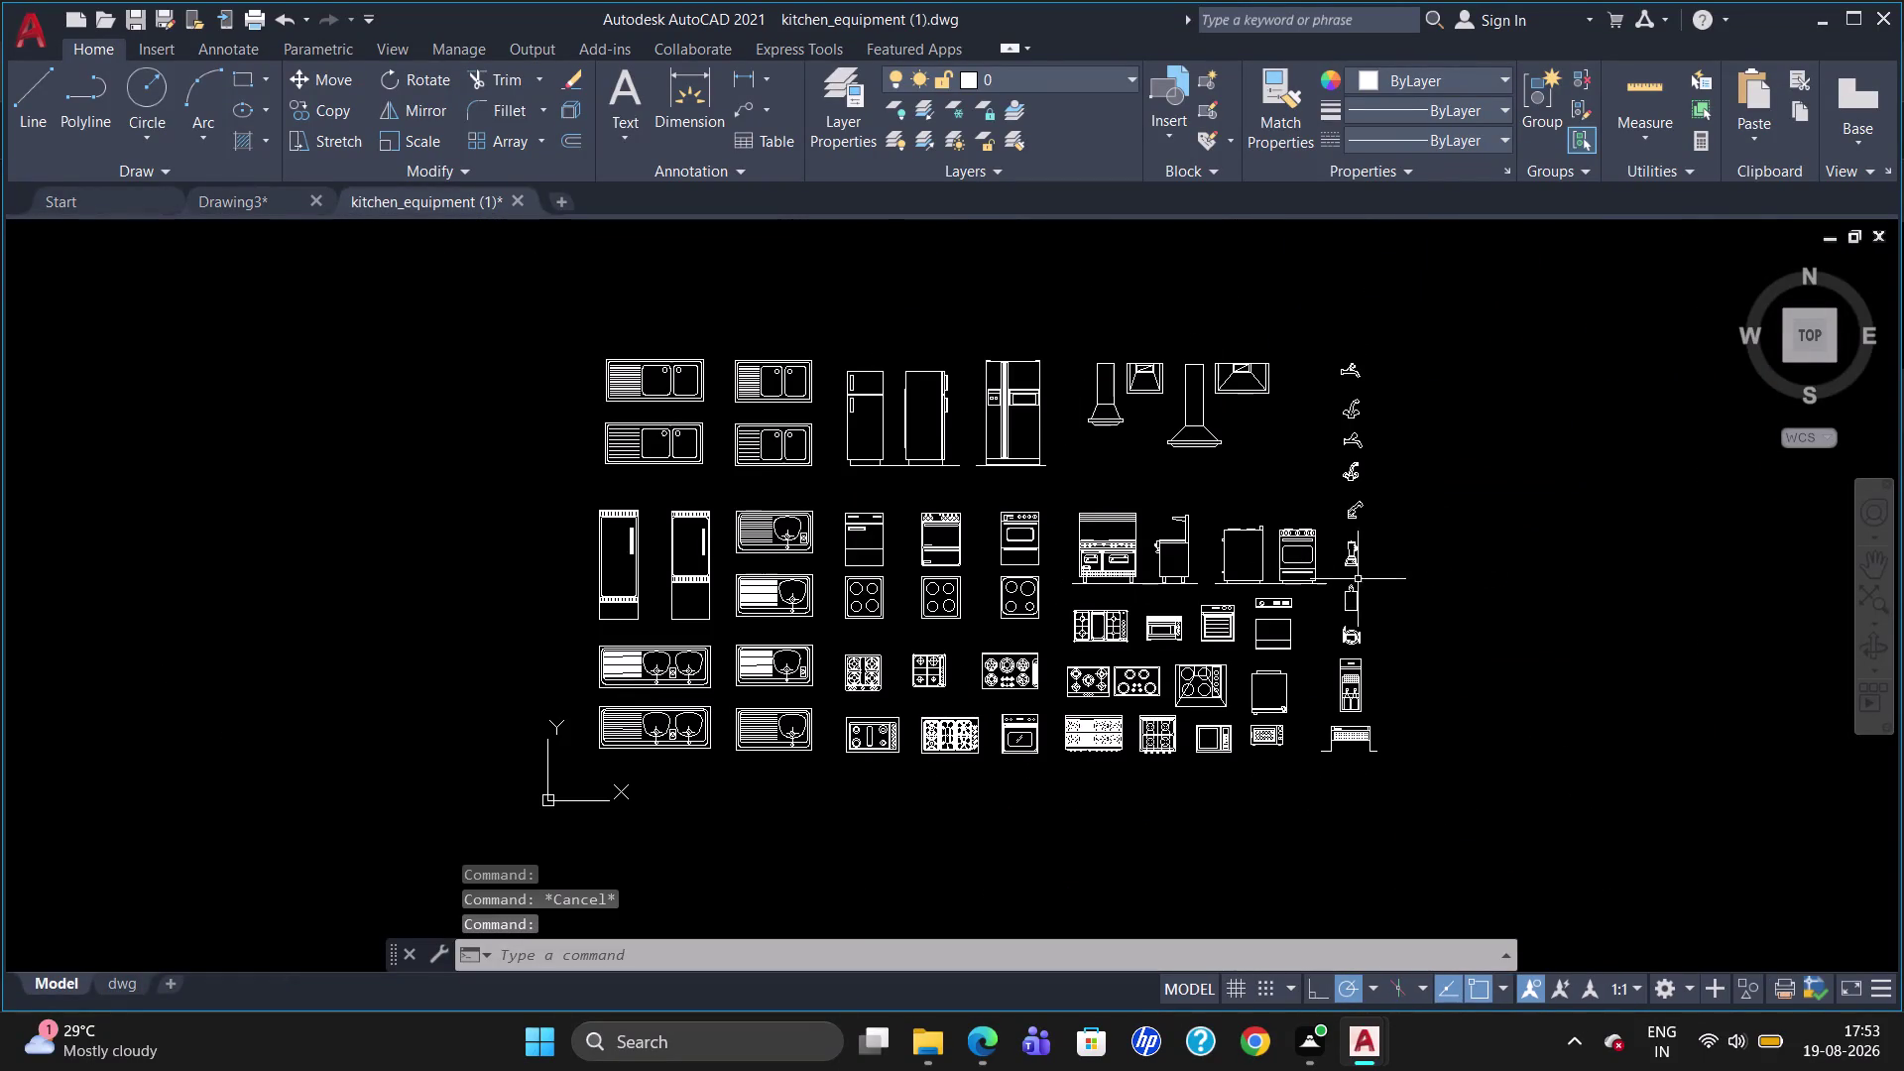
Window-select the blender block in the kitchen equipment drawing and copy it with Ctrl+C.
scroll(up, 3)
click(1304, 507)
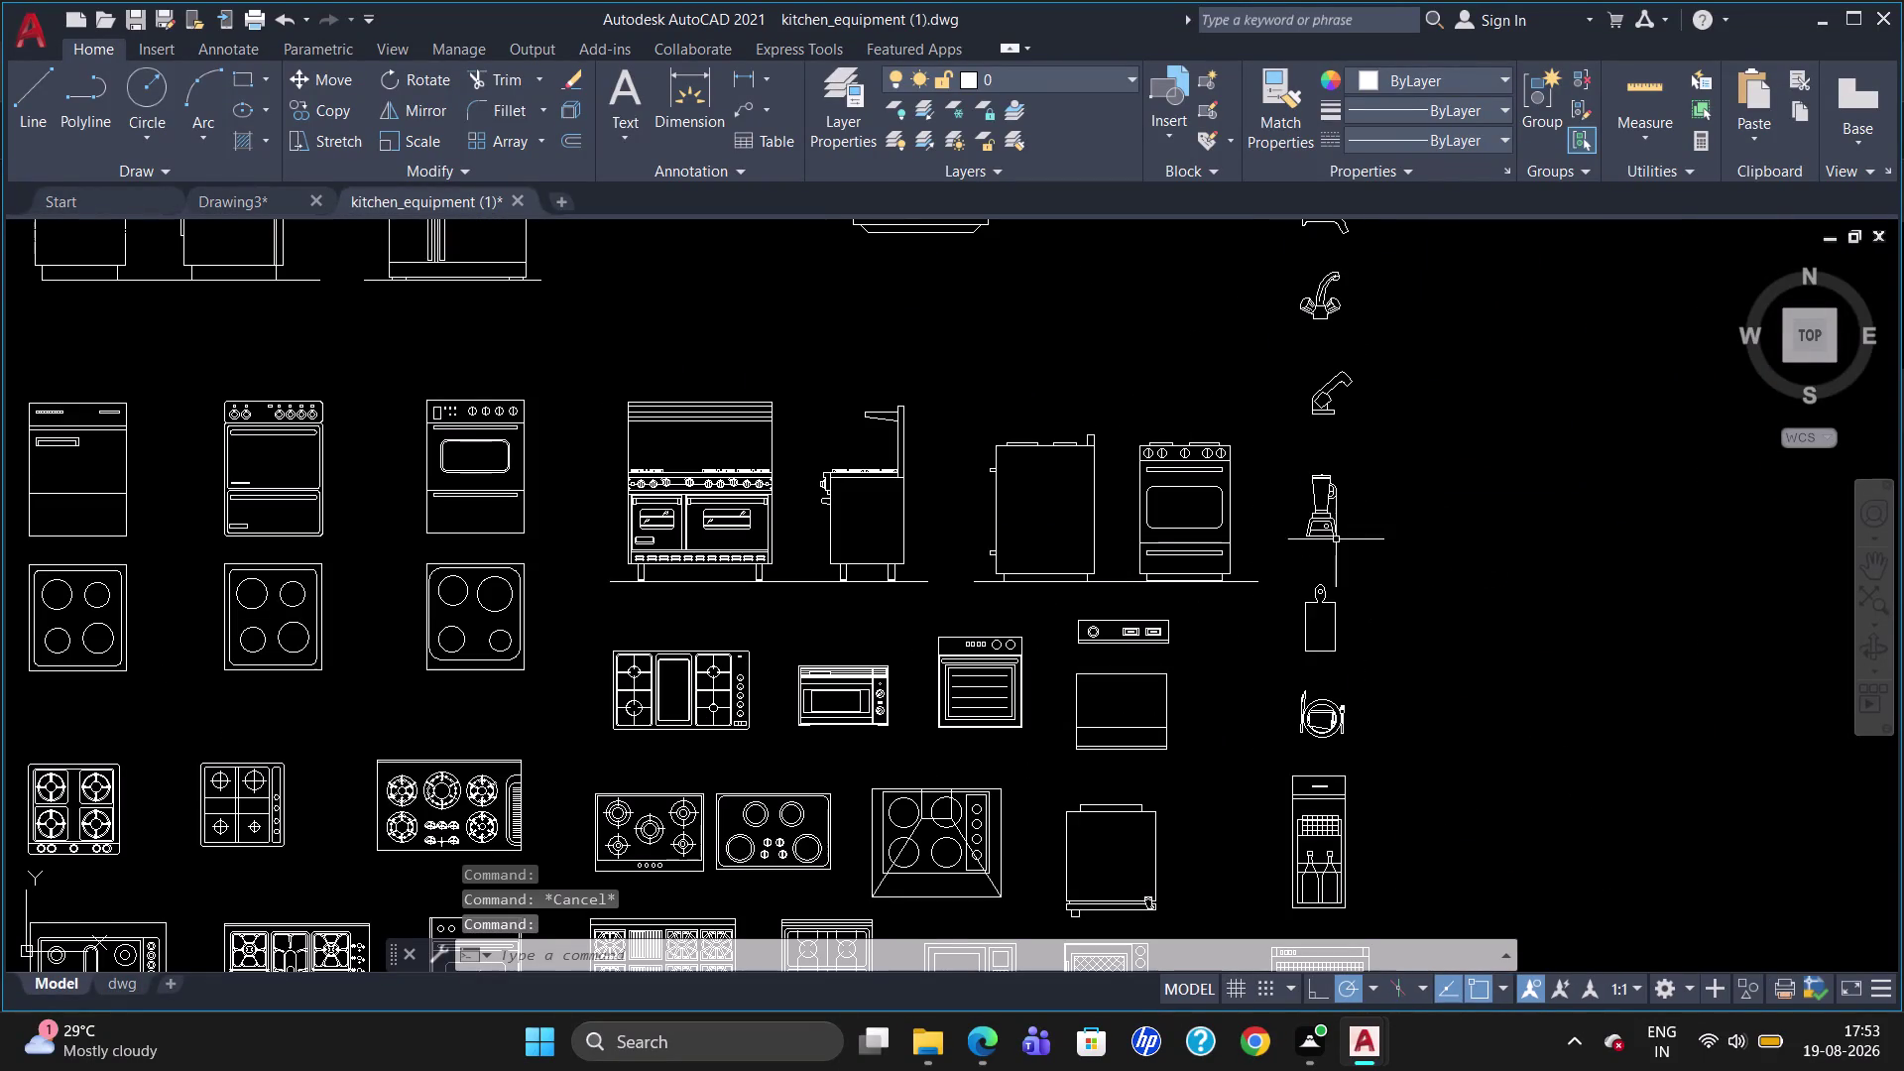
click(1327, 527)
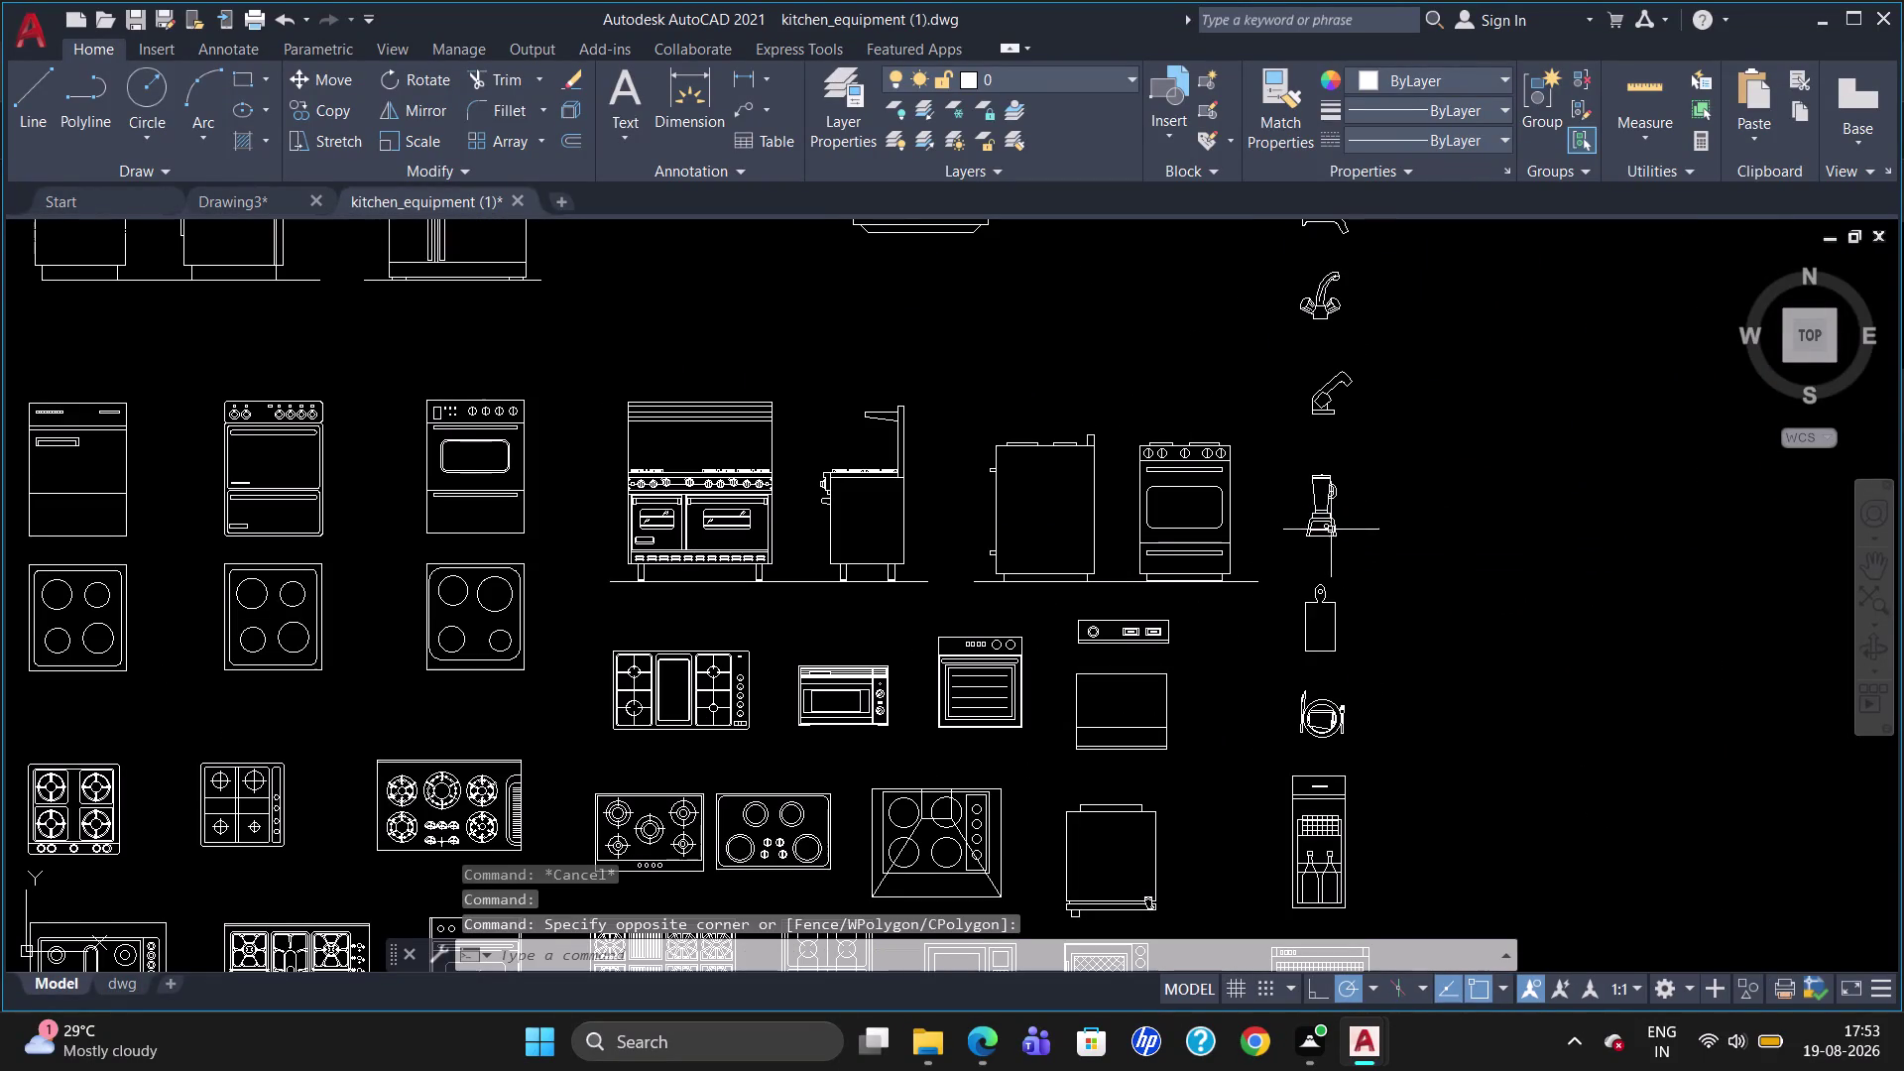
click(1319, 522)
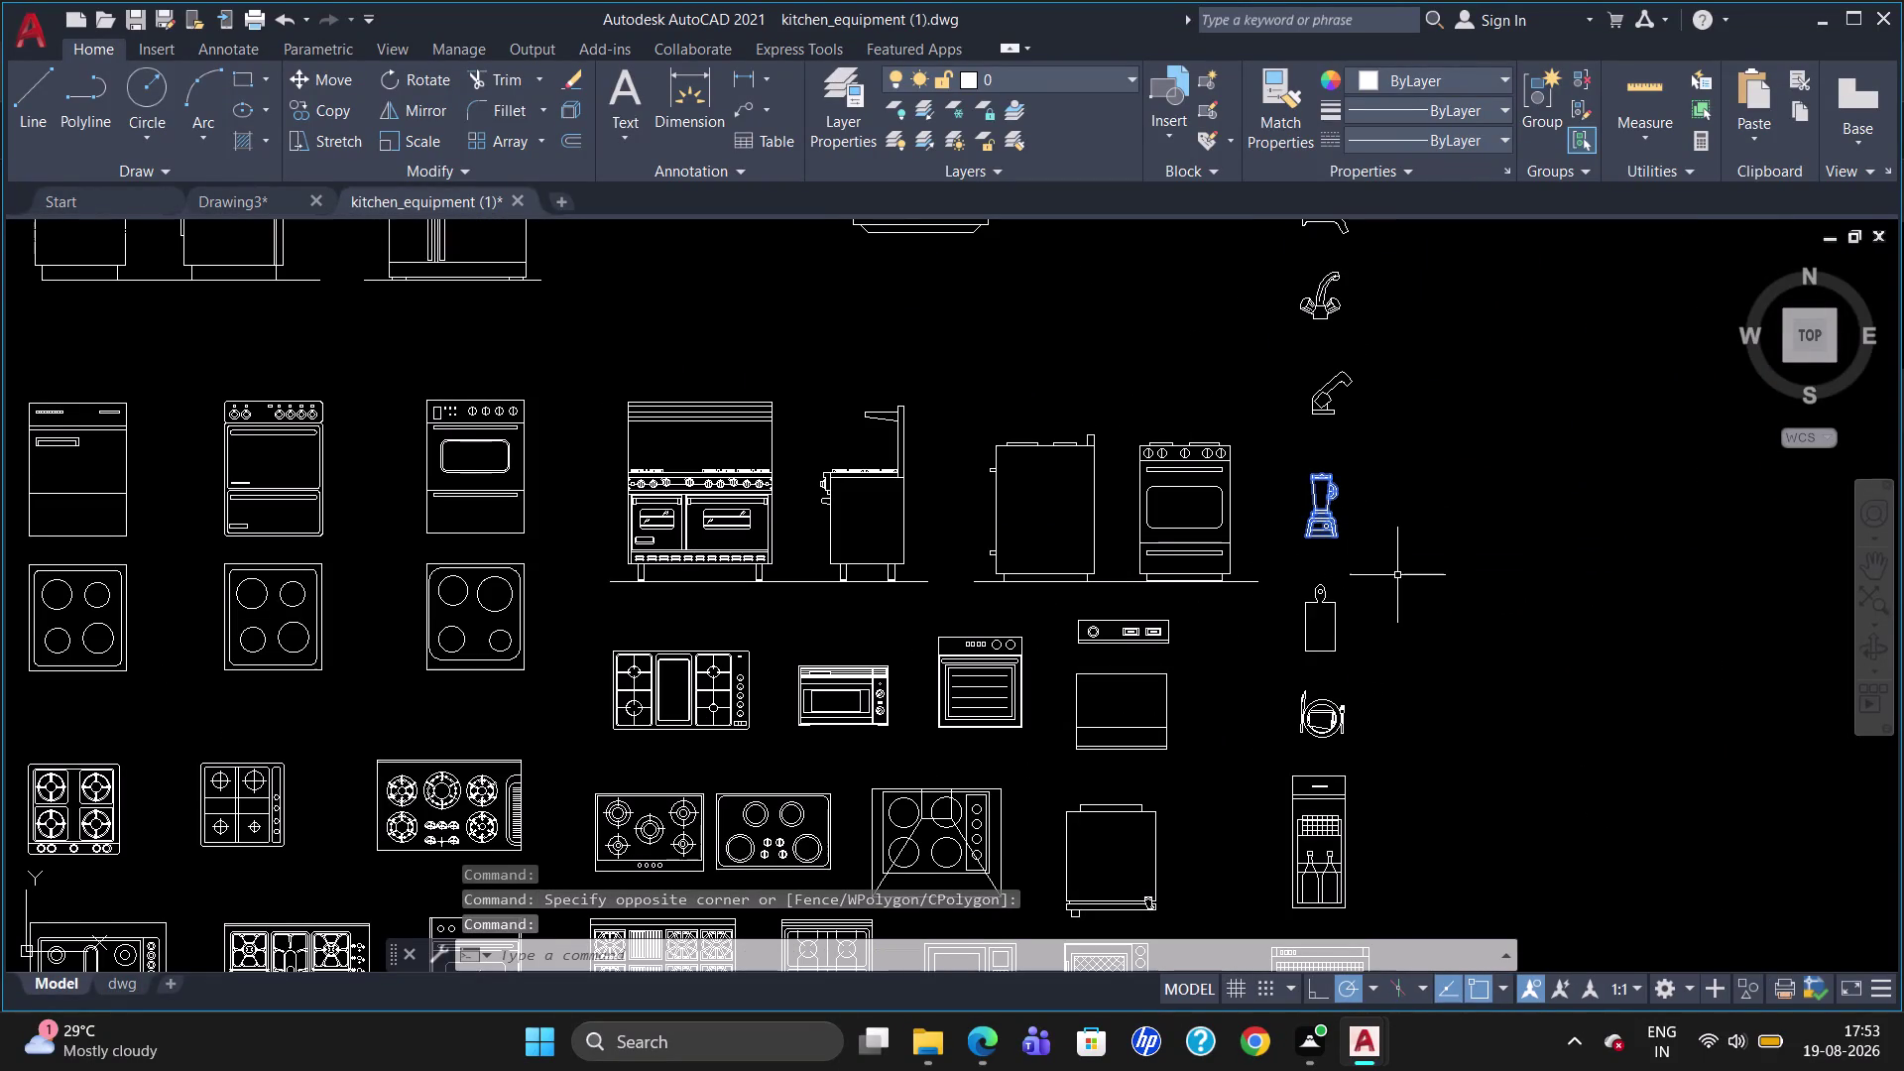
key(ctrl+c)
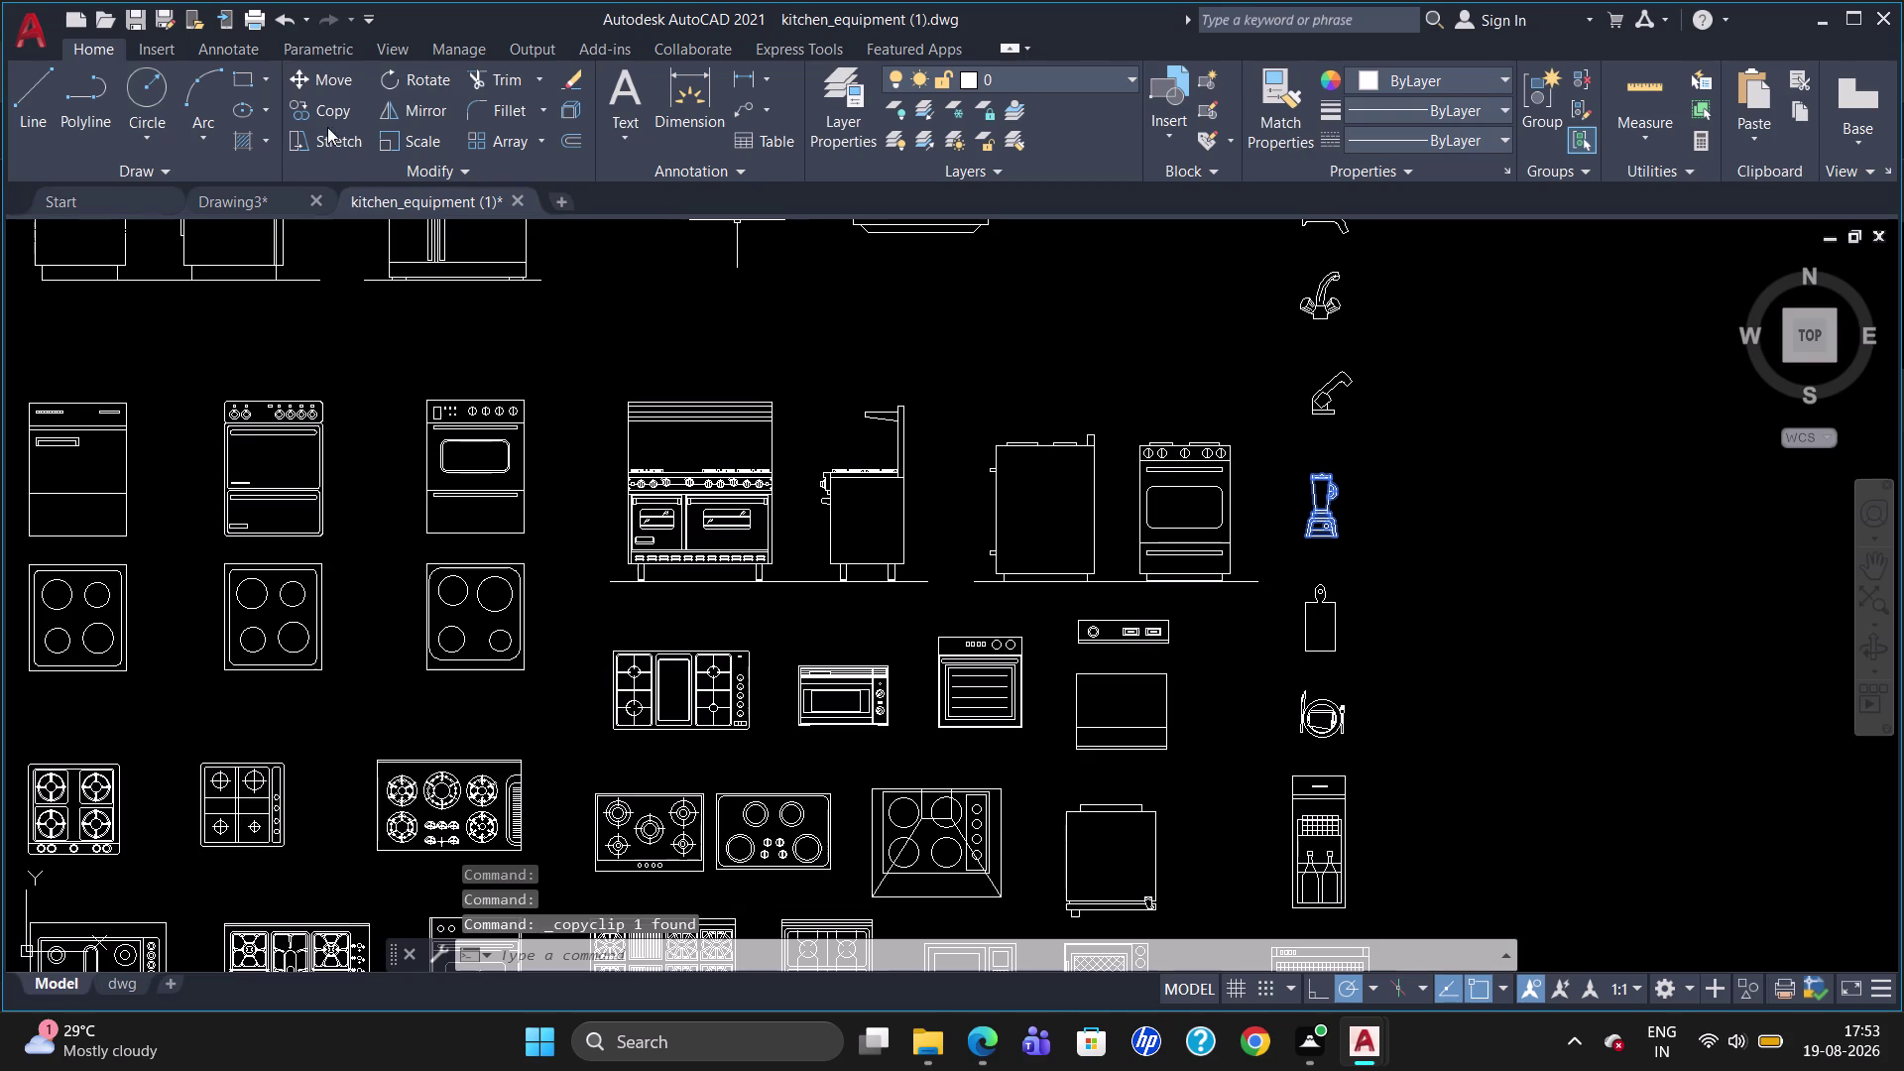
click(254, 188)
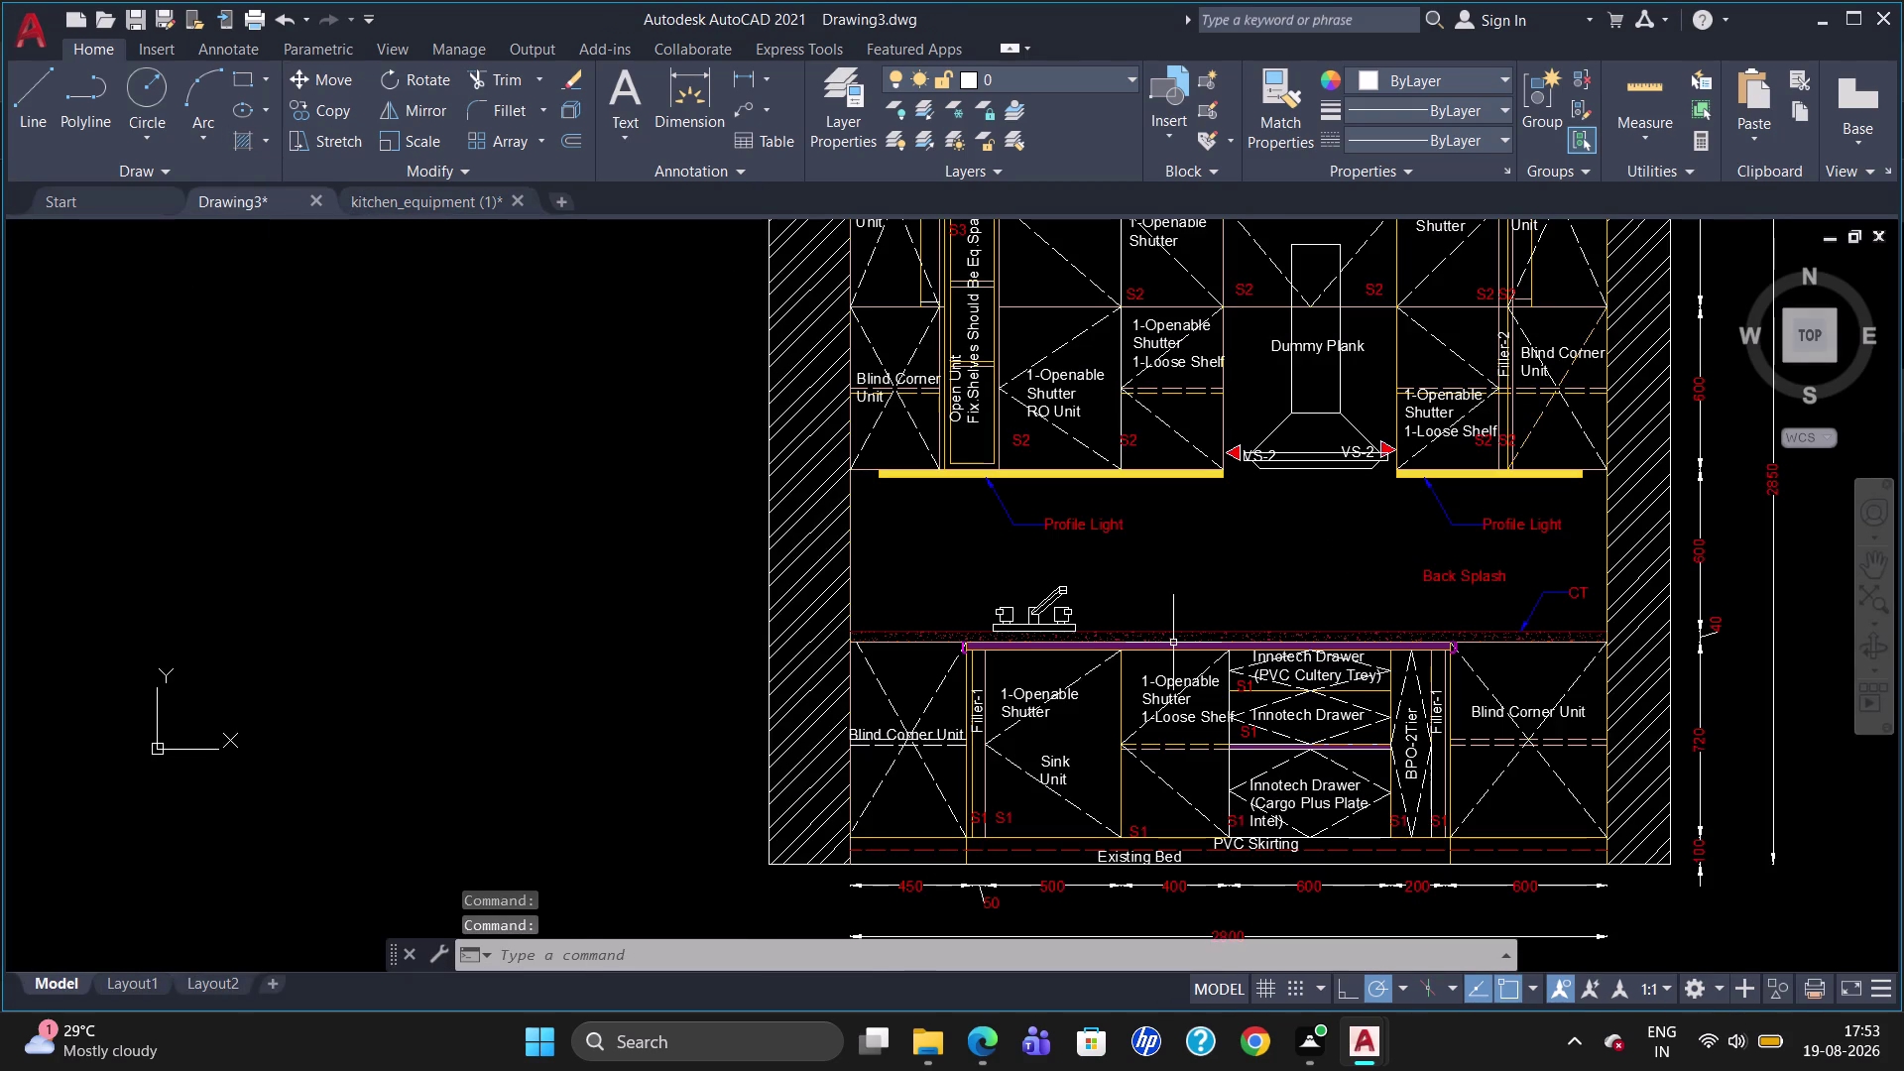
Paste the copied blender into the kitchen elevation above the countertop.
key(ctrl+v)
click(1267, 591)
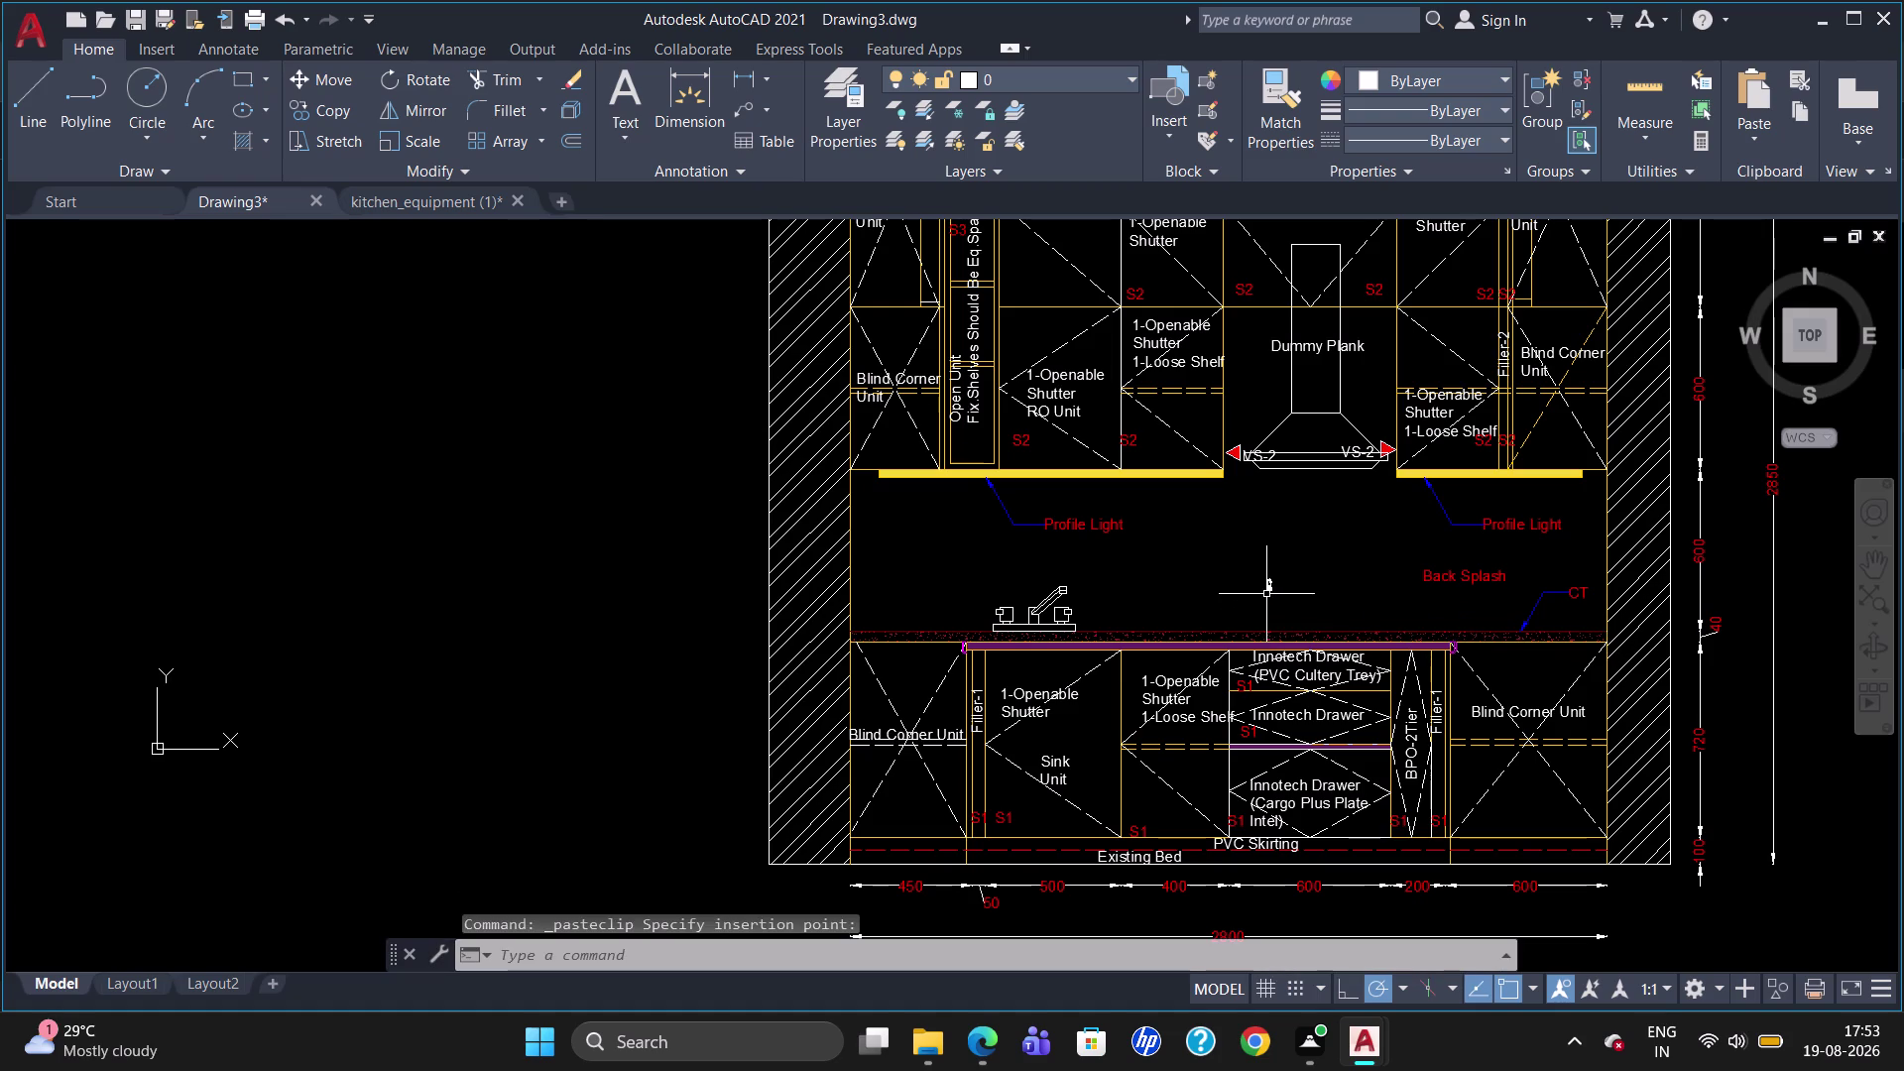
key(Escape)
scroll(up, 3)
scroll(down, 3)
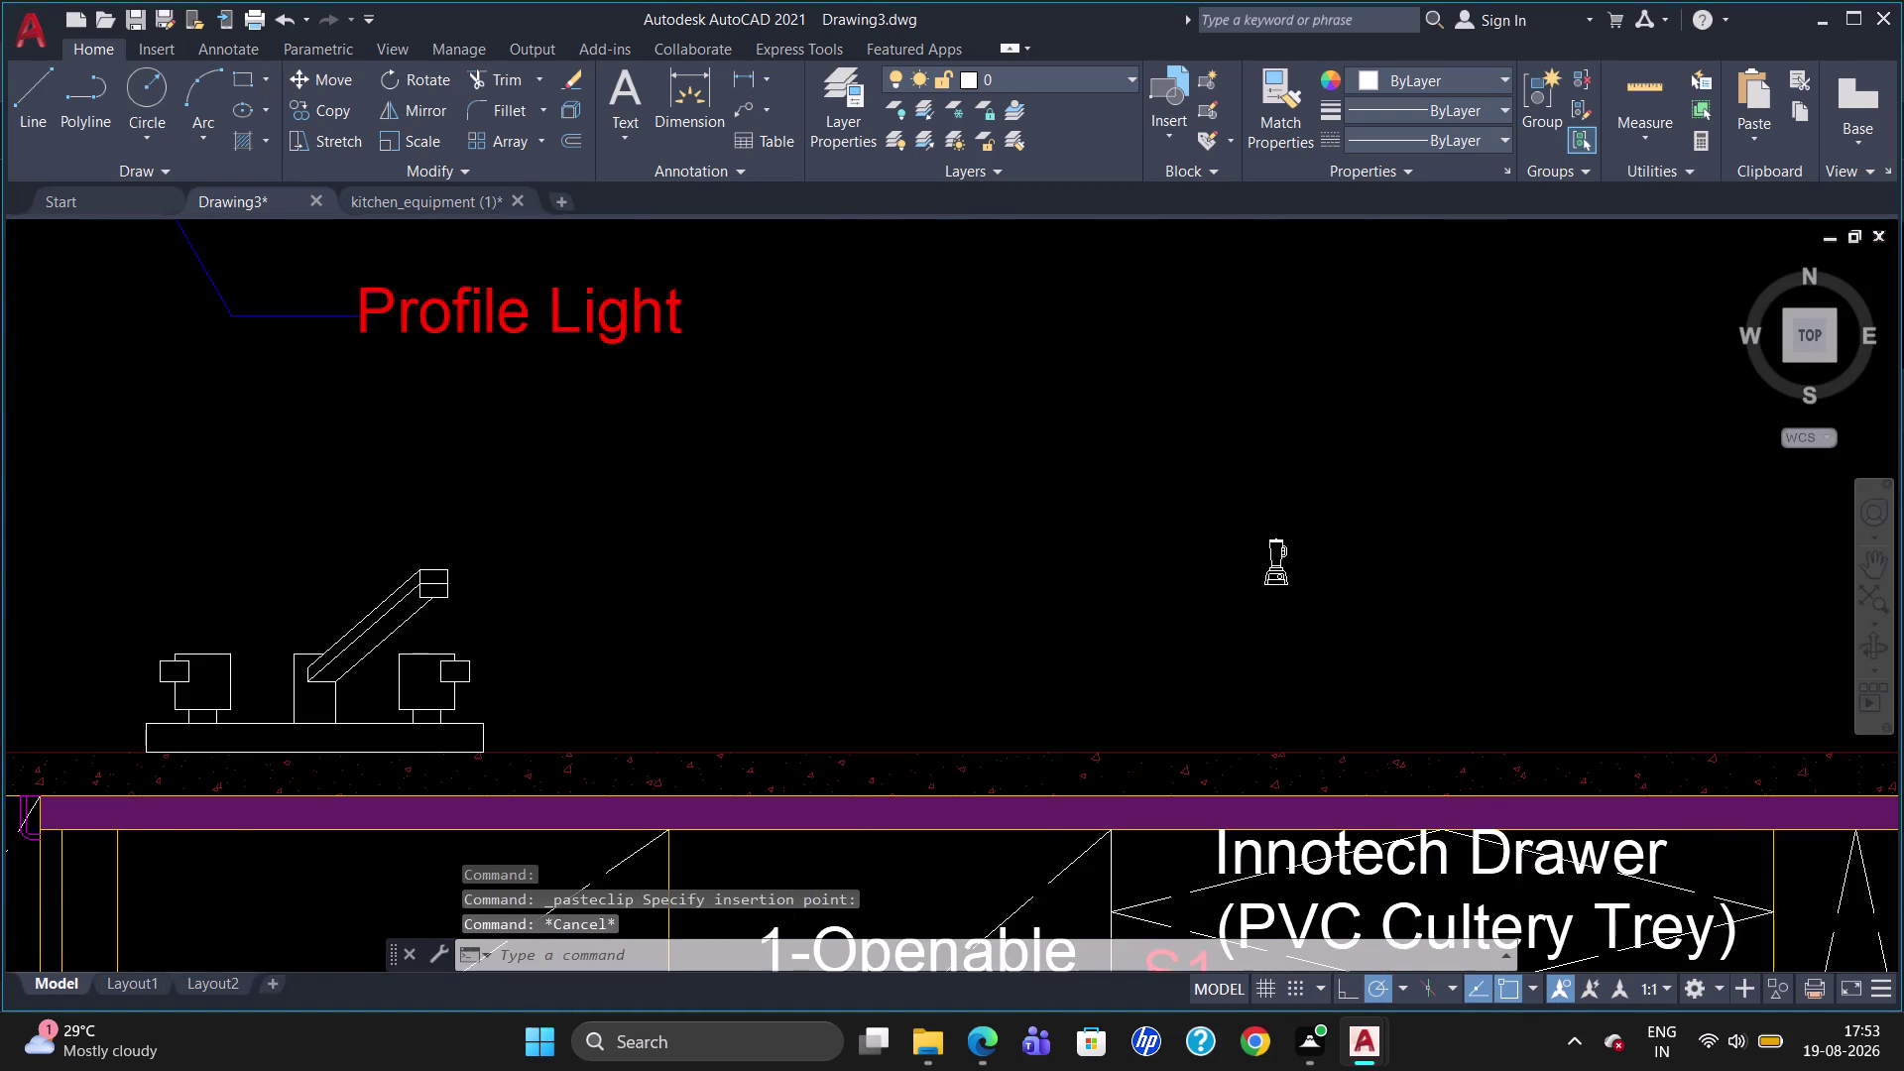
Enlarge the tiny pasted blender to a realistic size with SCALE, using its base point.
key(s)
key(c)
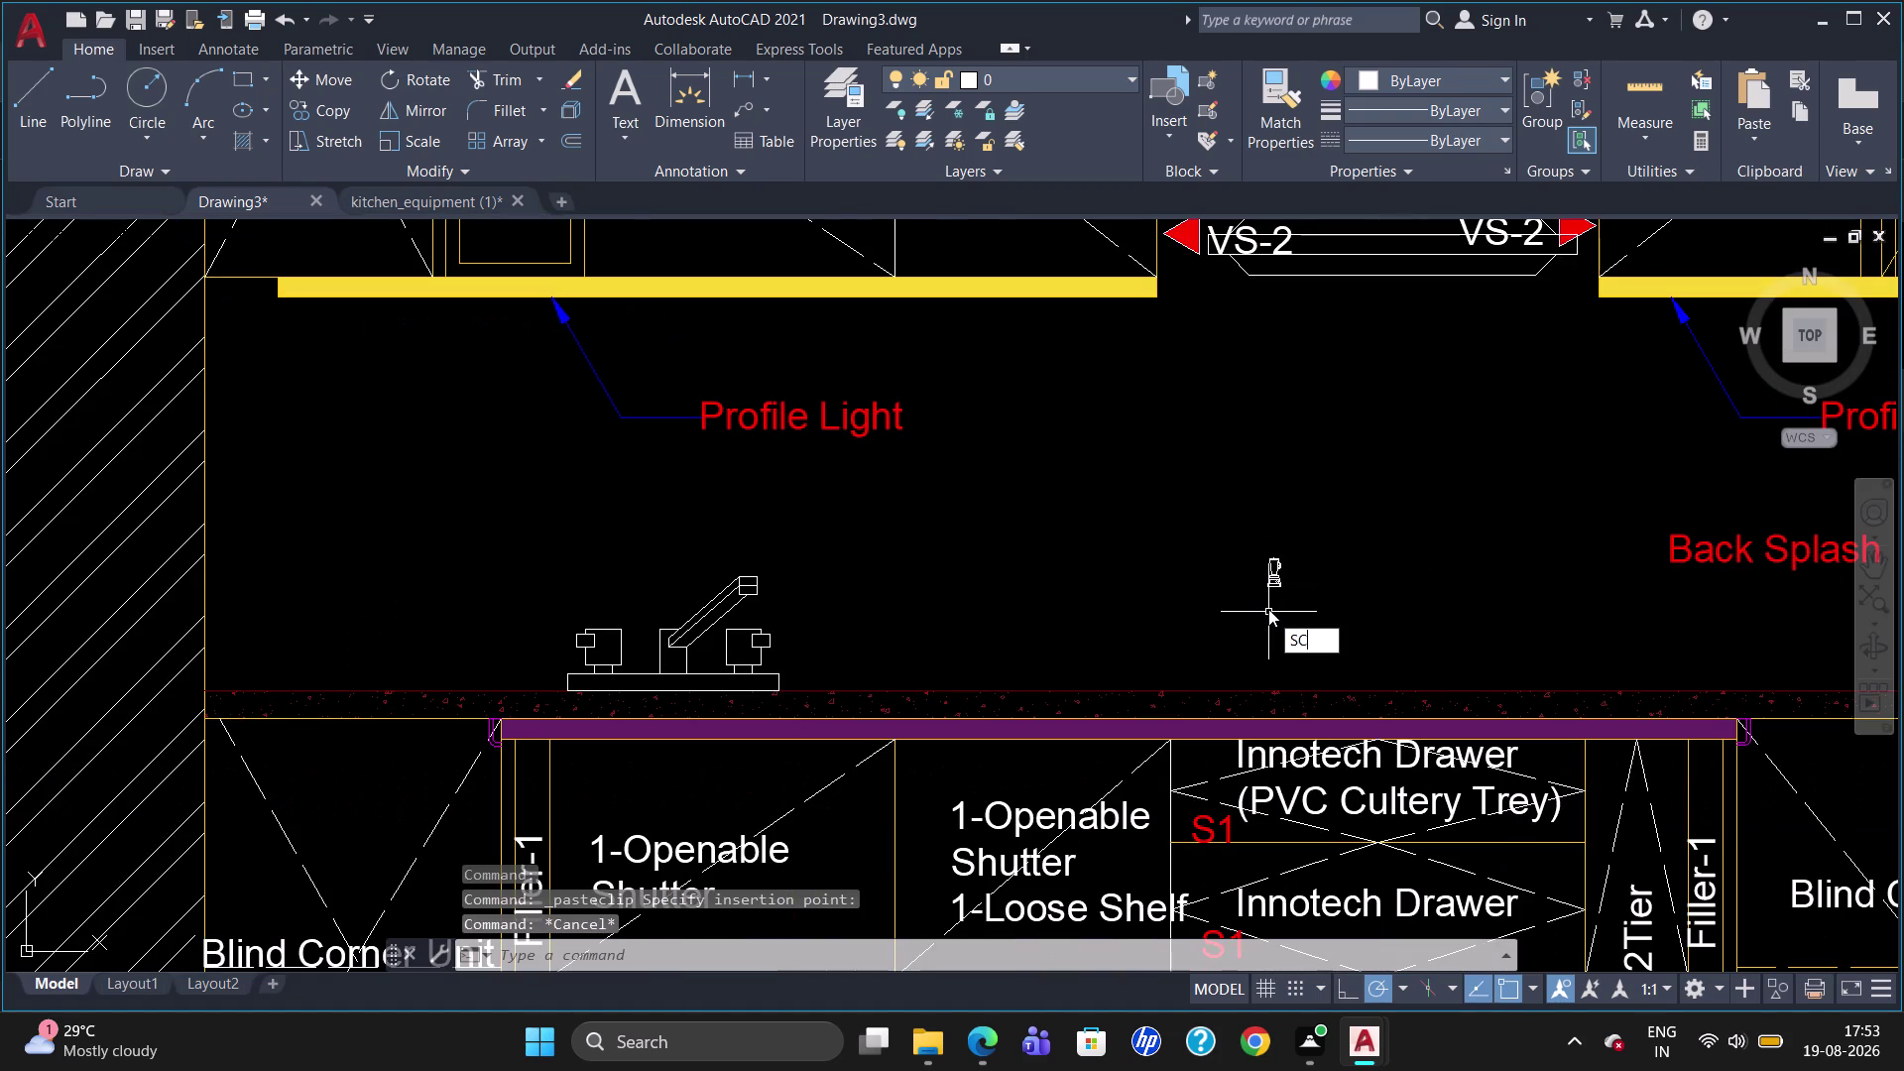
key(Return)
click(1264, 573)
click(1276, 587)
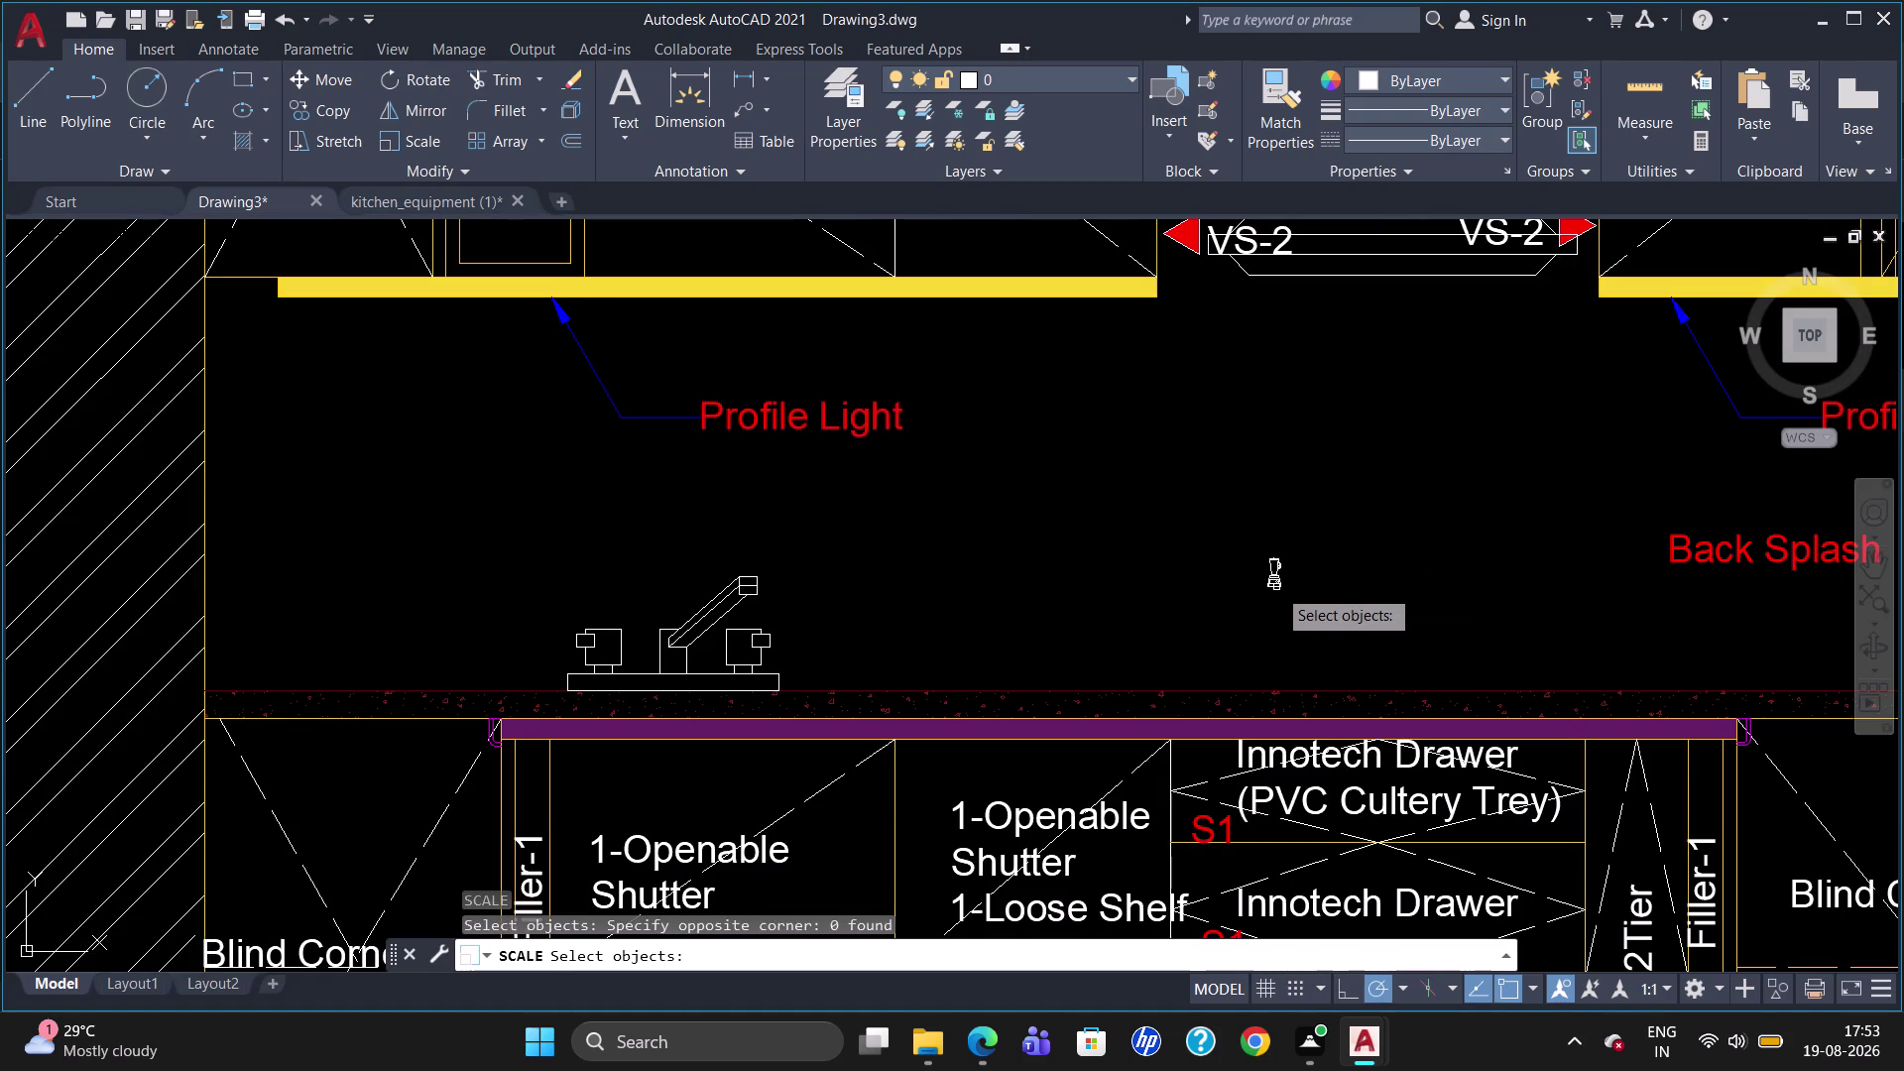
click(1276, 581)
key(Return)
click(1279, 592)
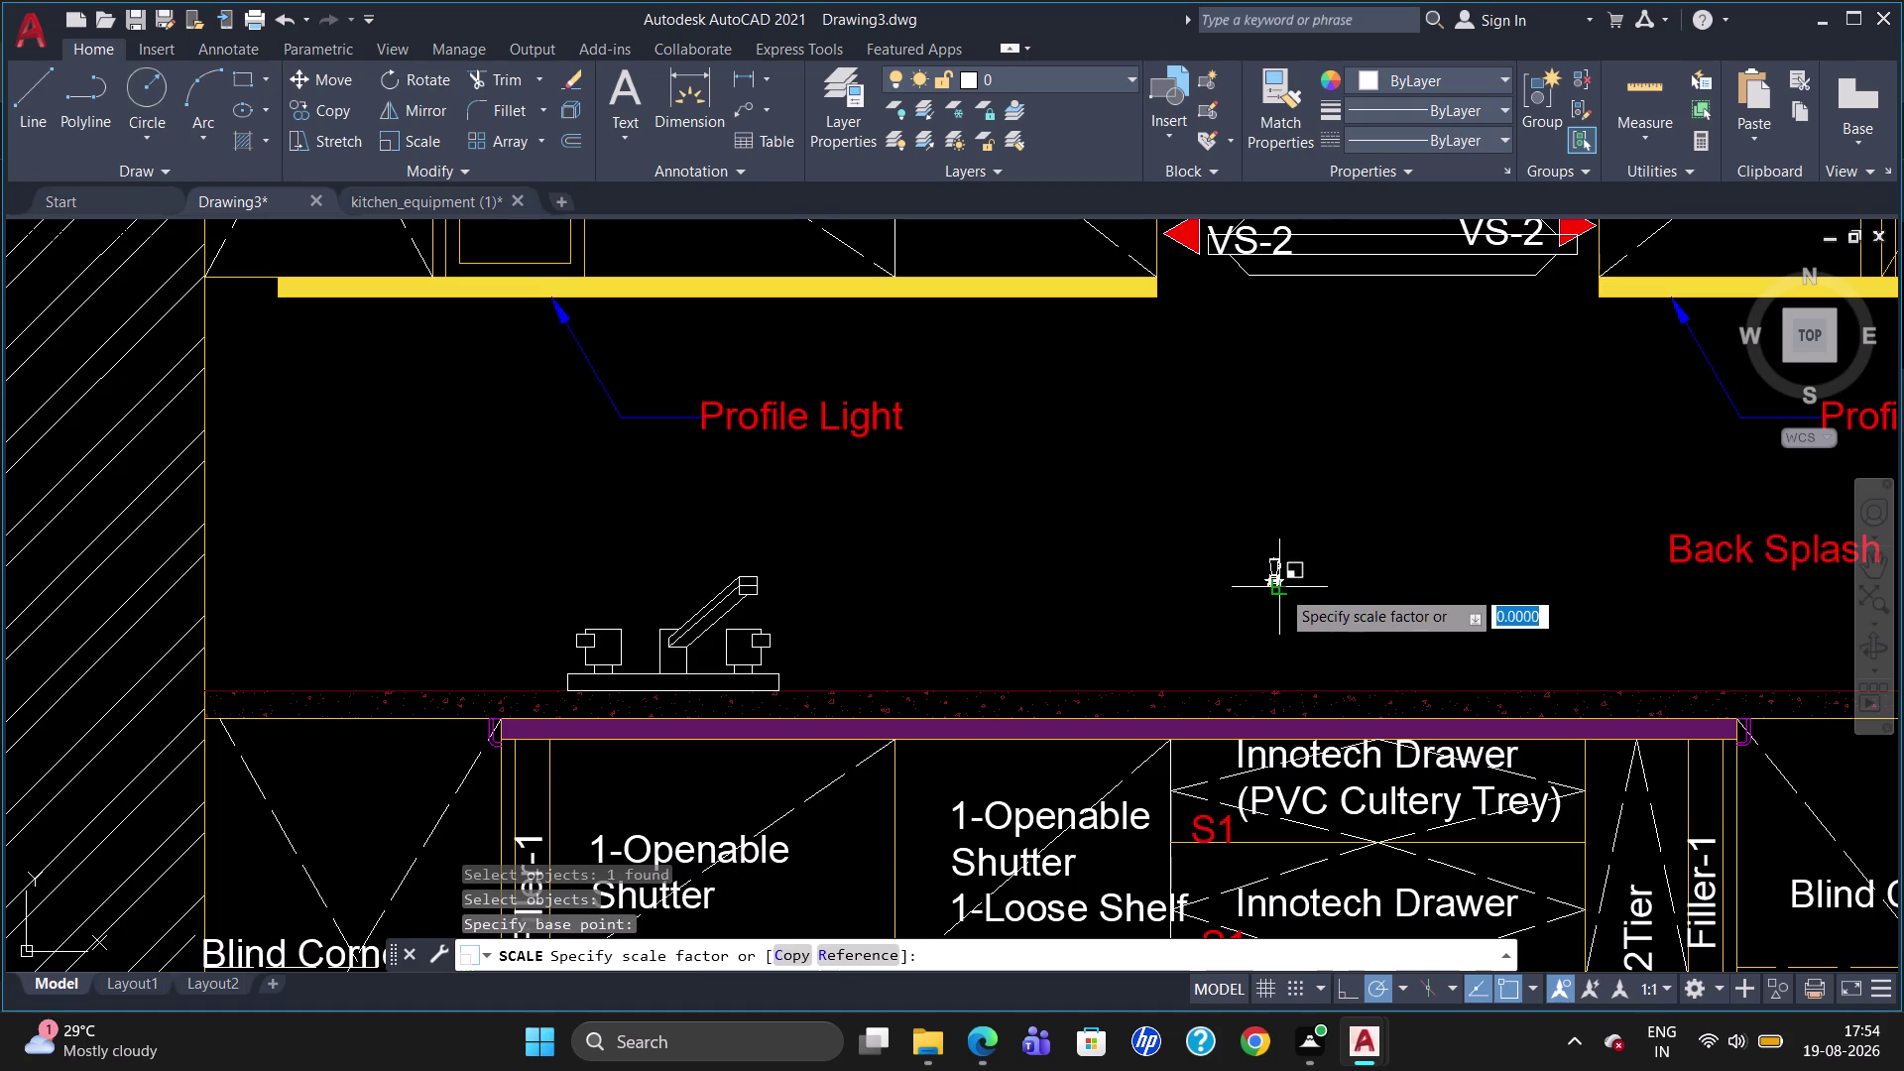
click(1288, 501)
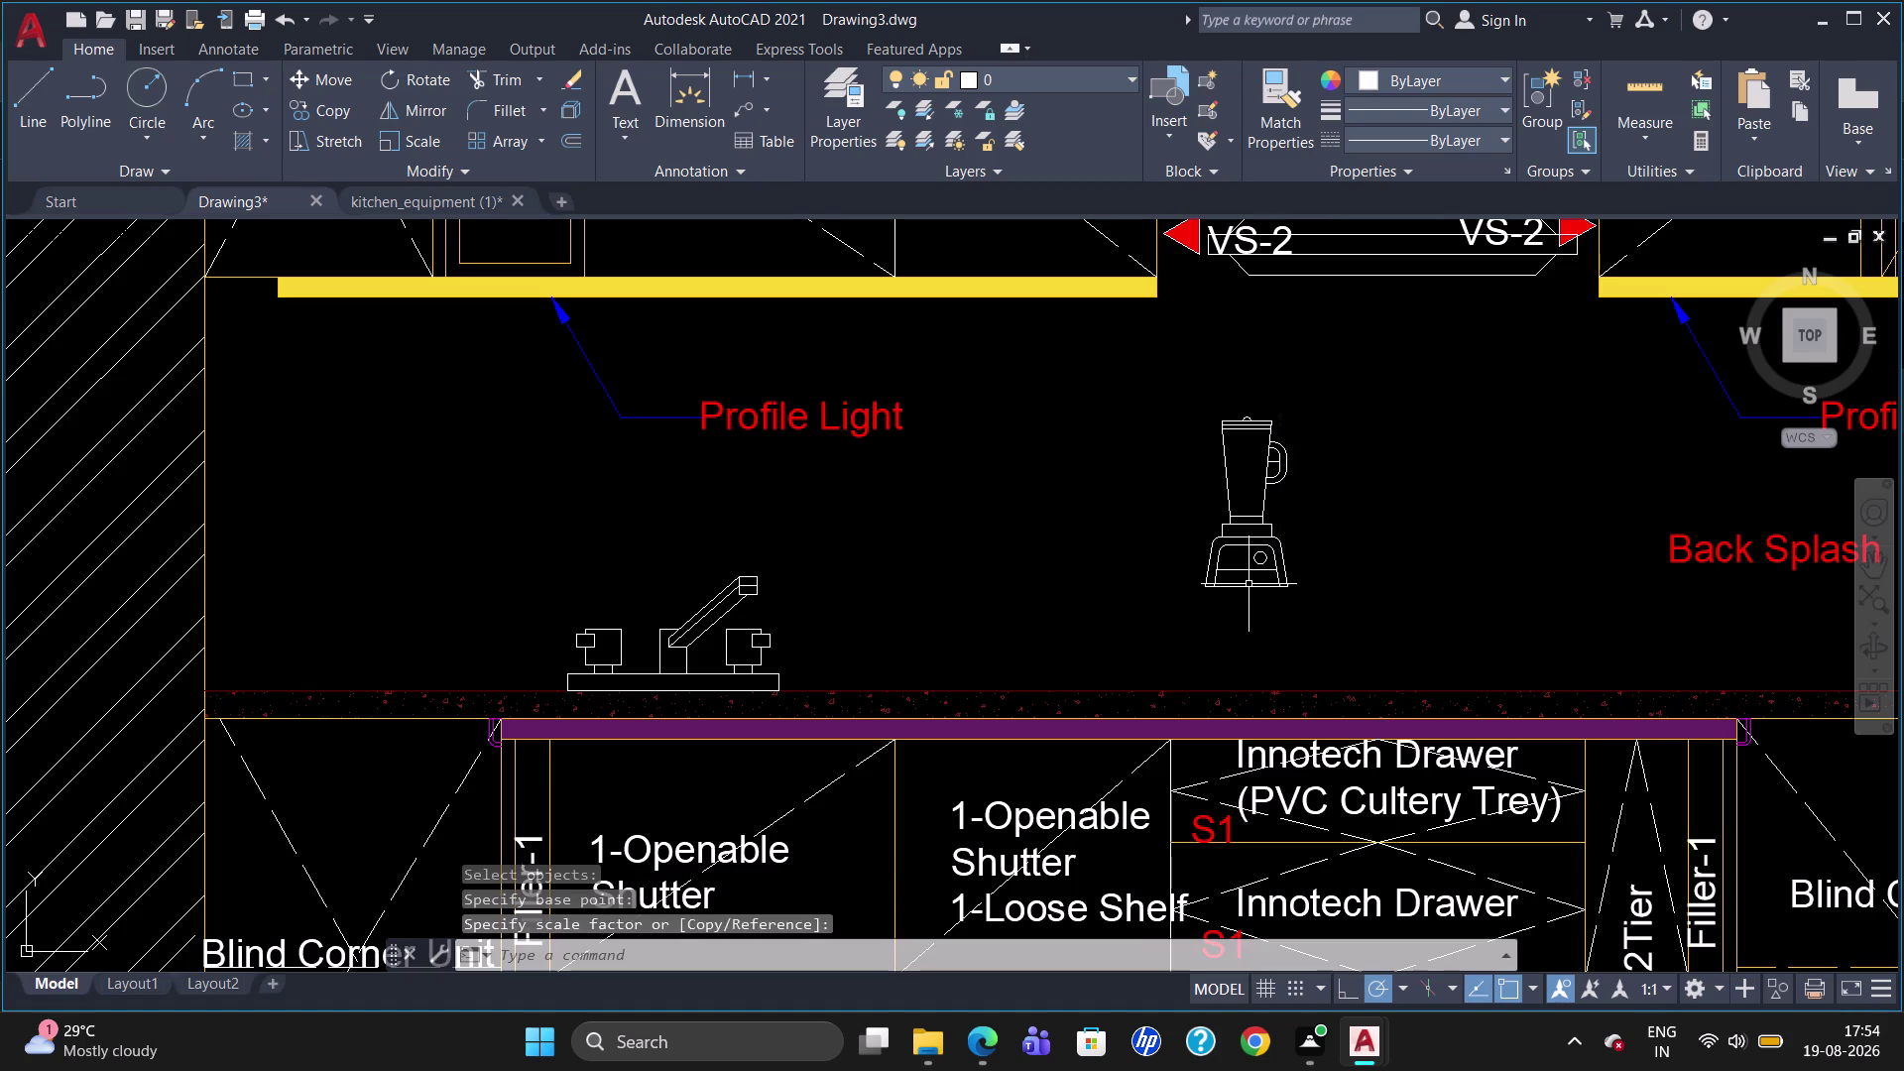
click(1248, 583)
Move the enlarged blender by its base onto the countertop right of the tap.
key(m)
key(Return)
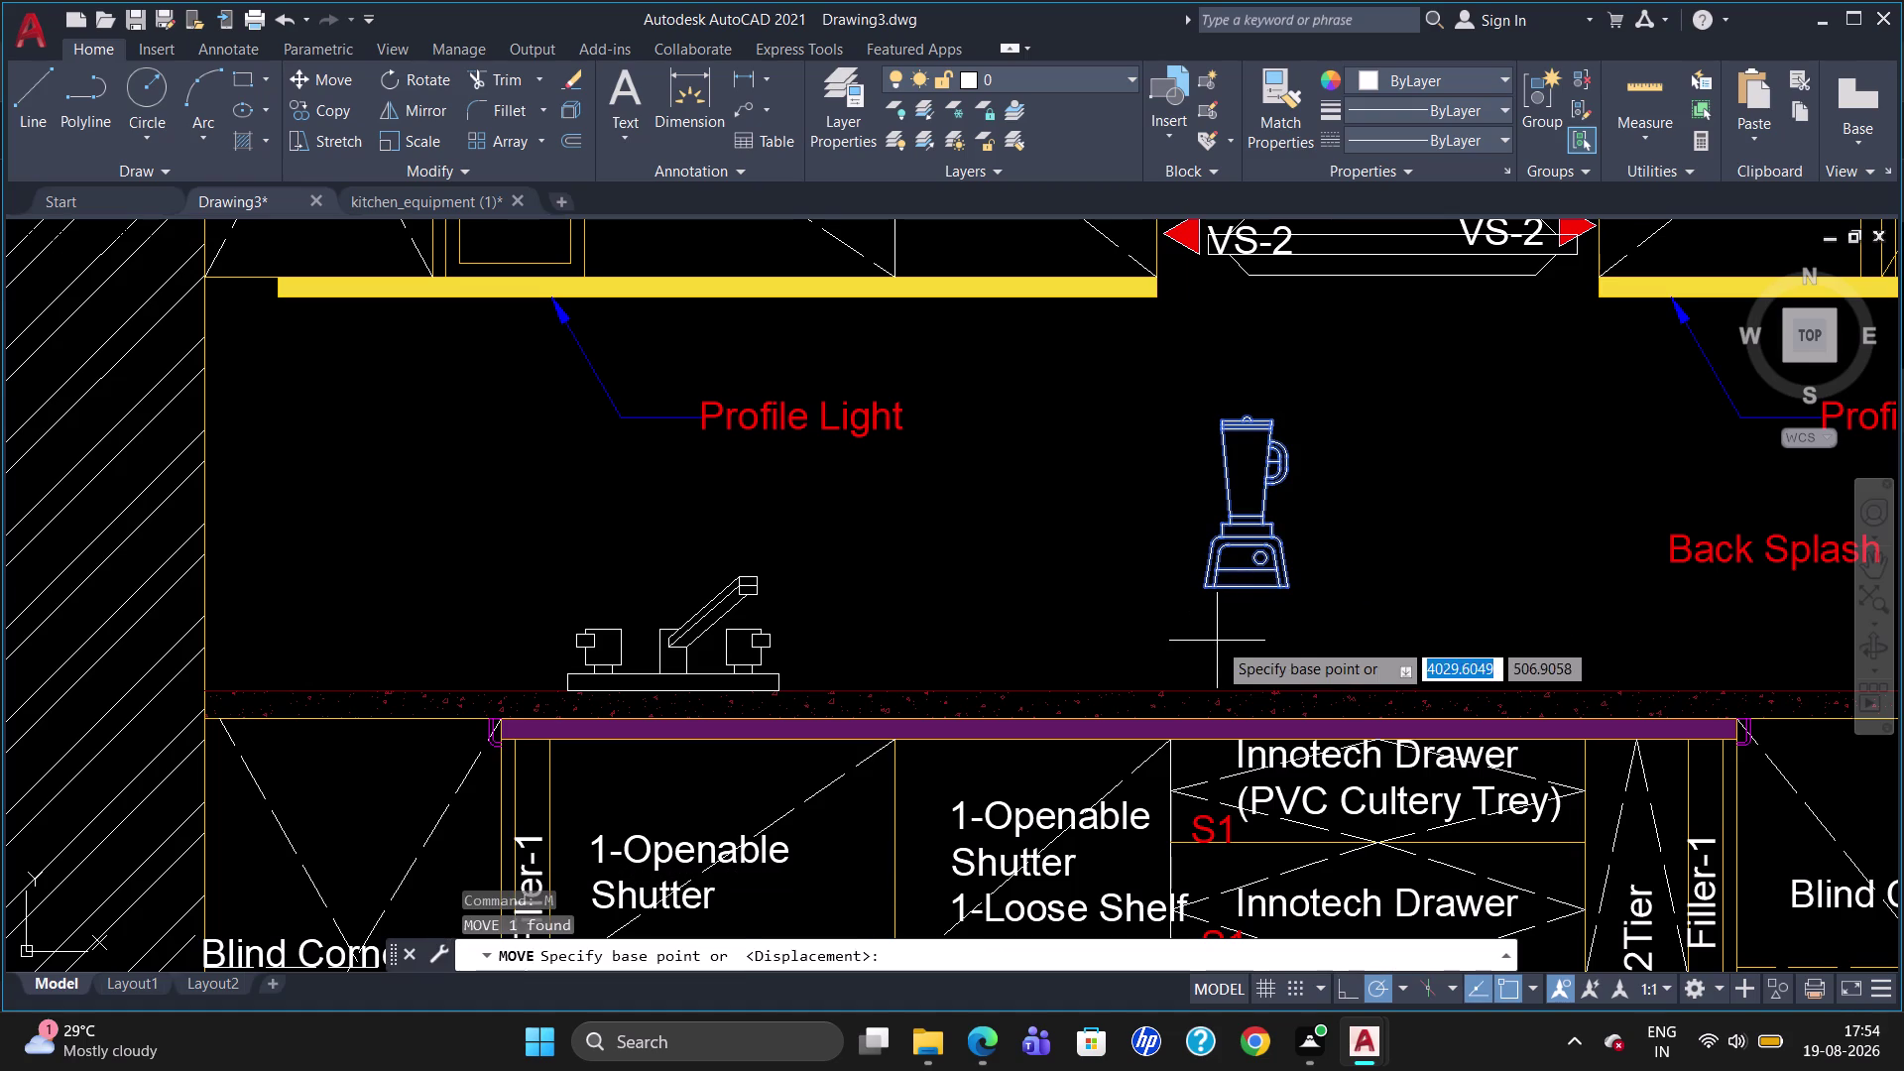
click(1203, 596)
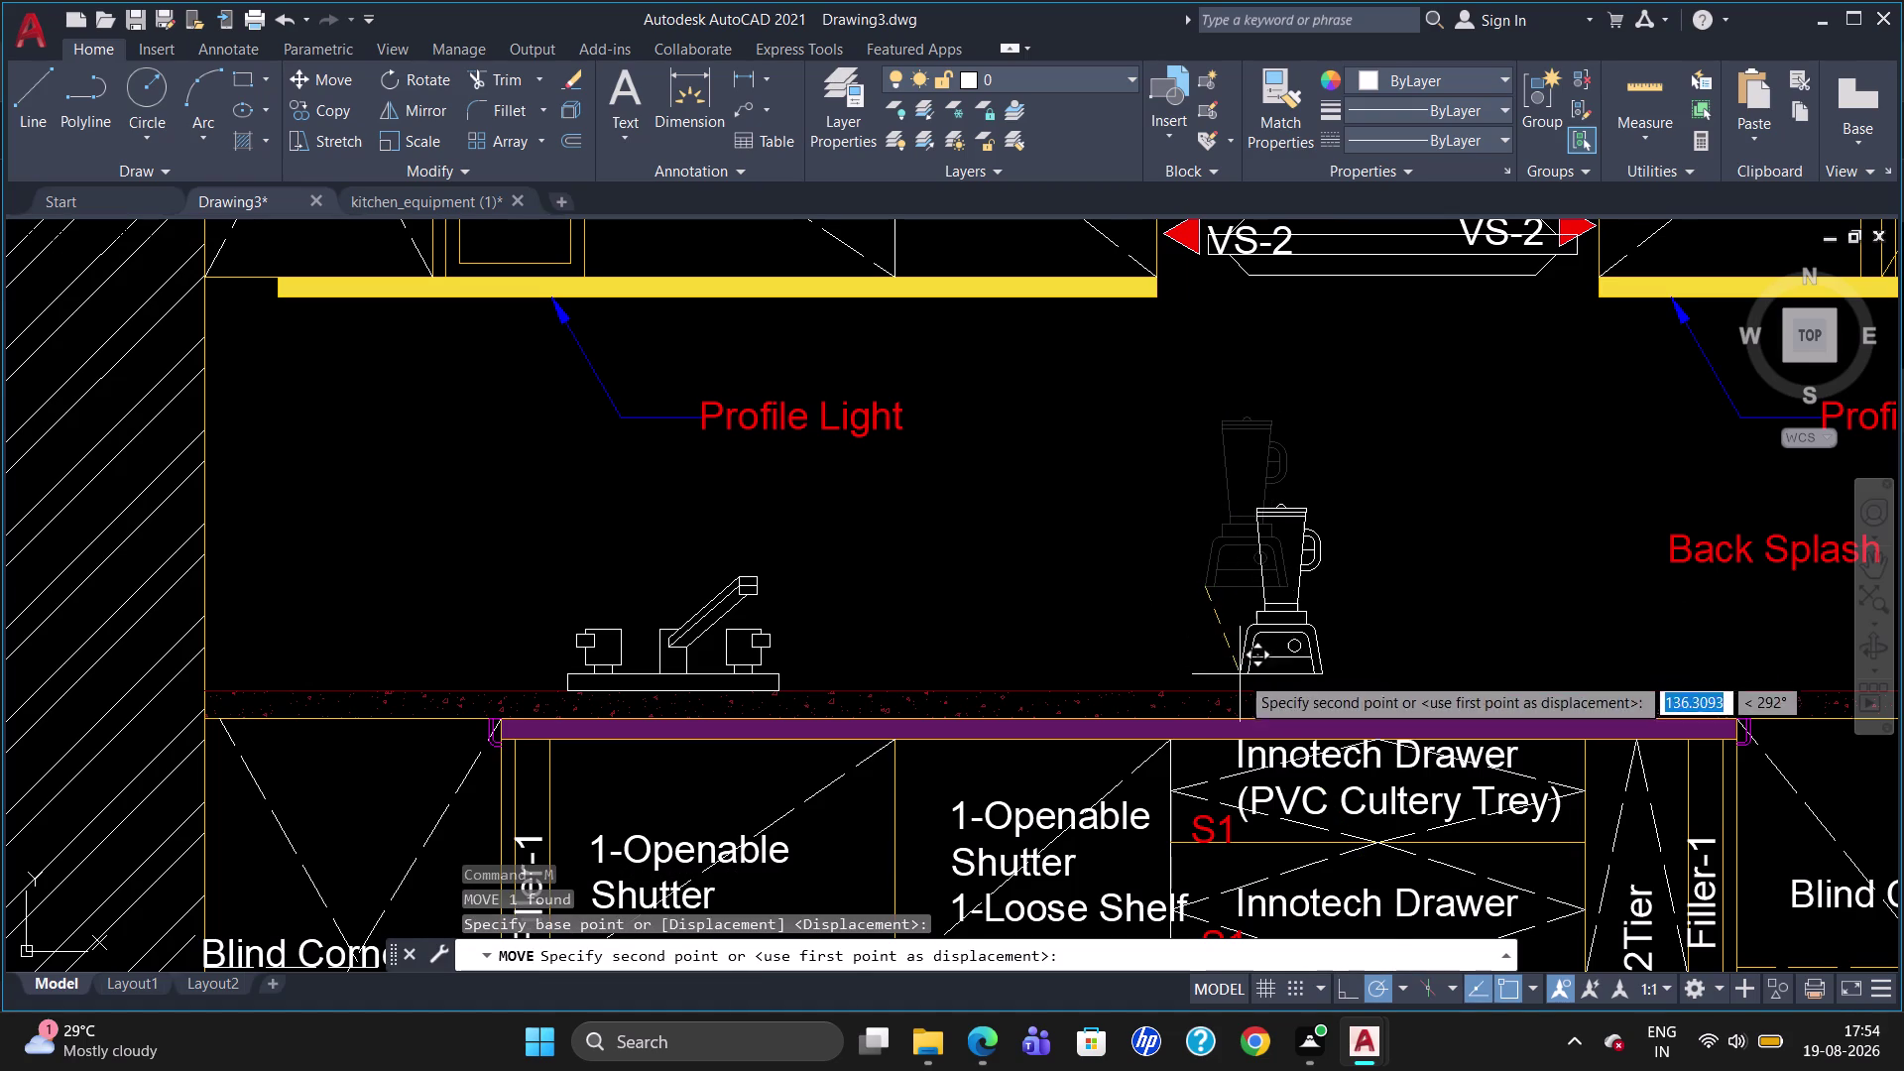
click(1250, 684)
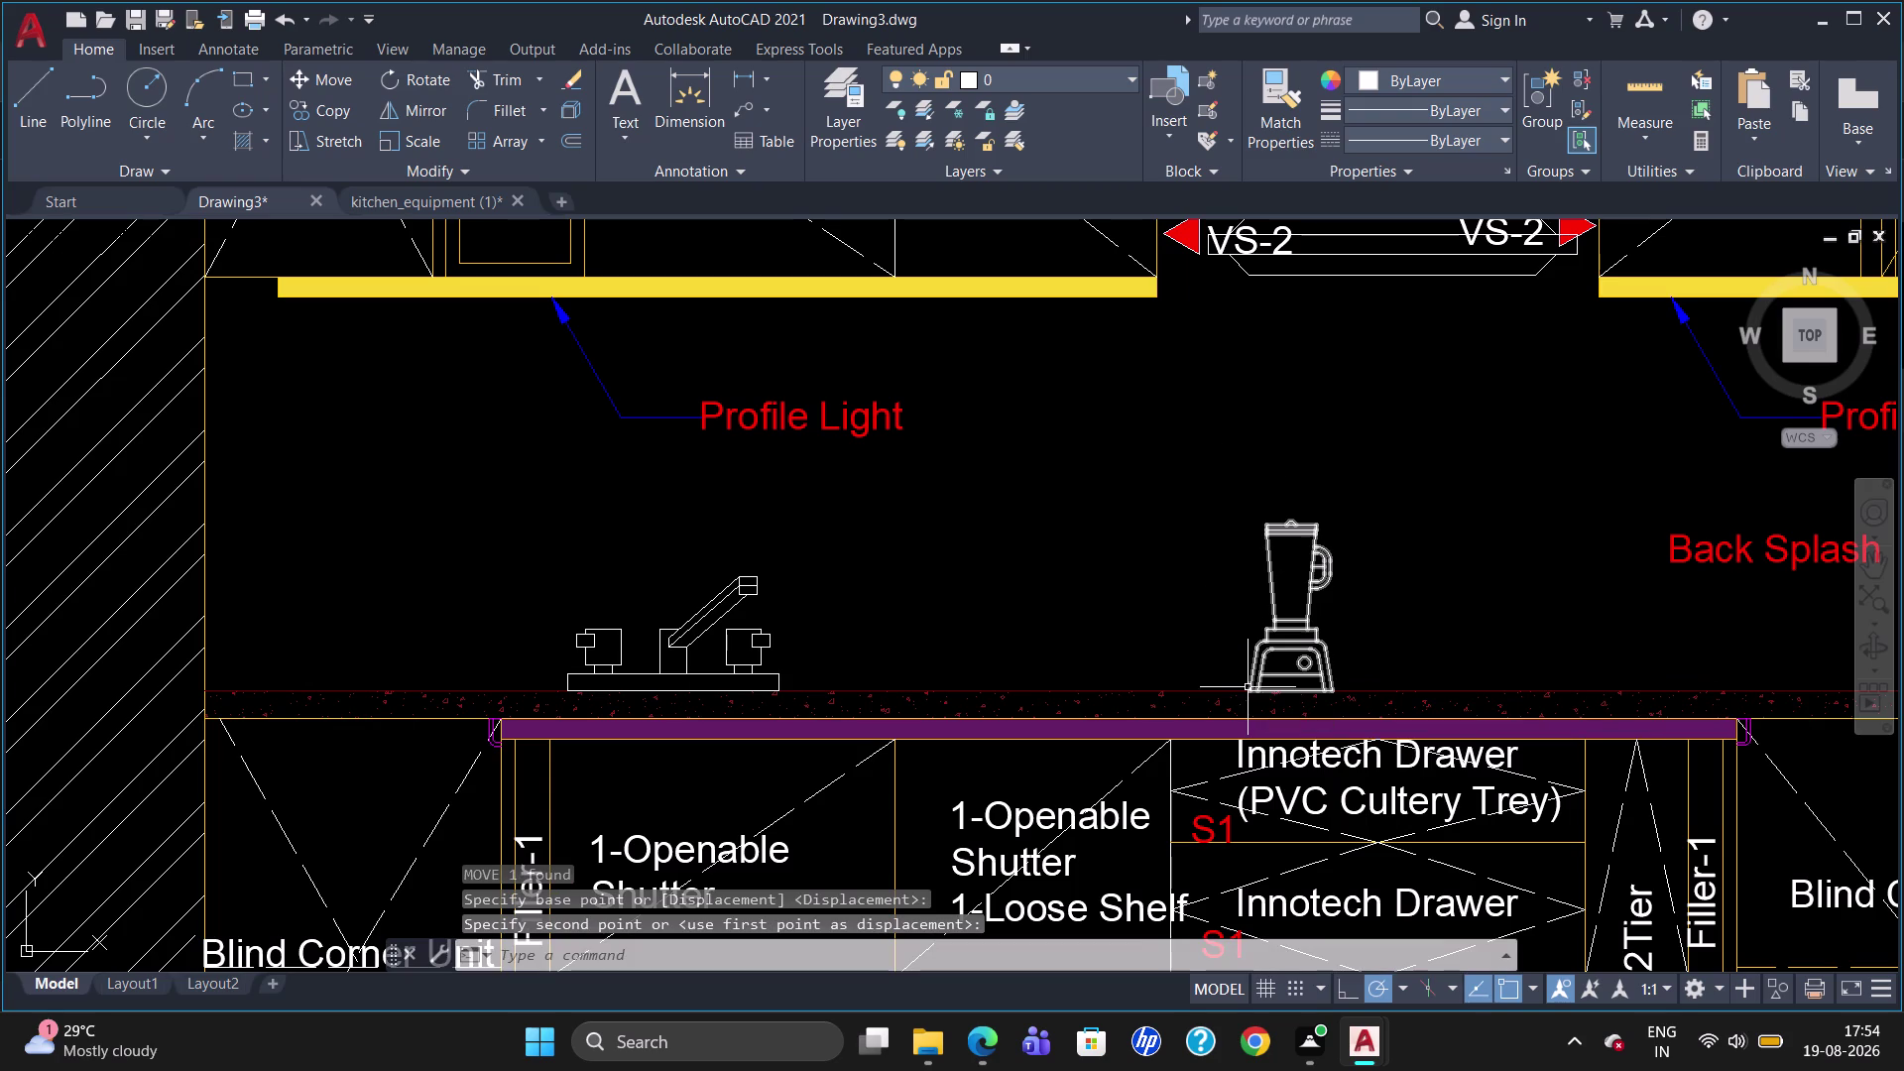
key(Escape)
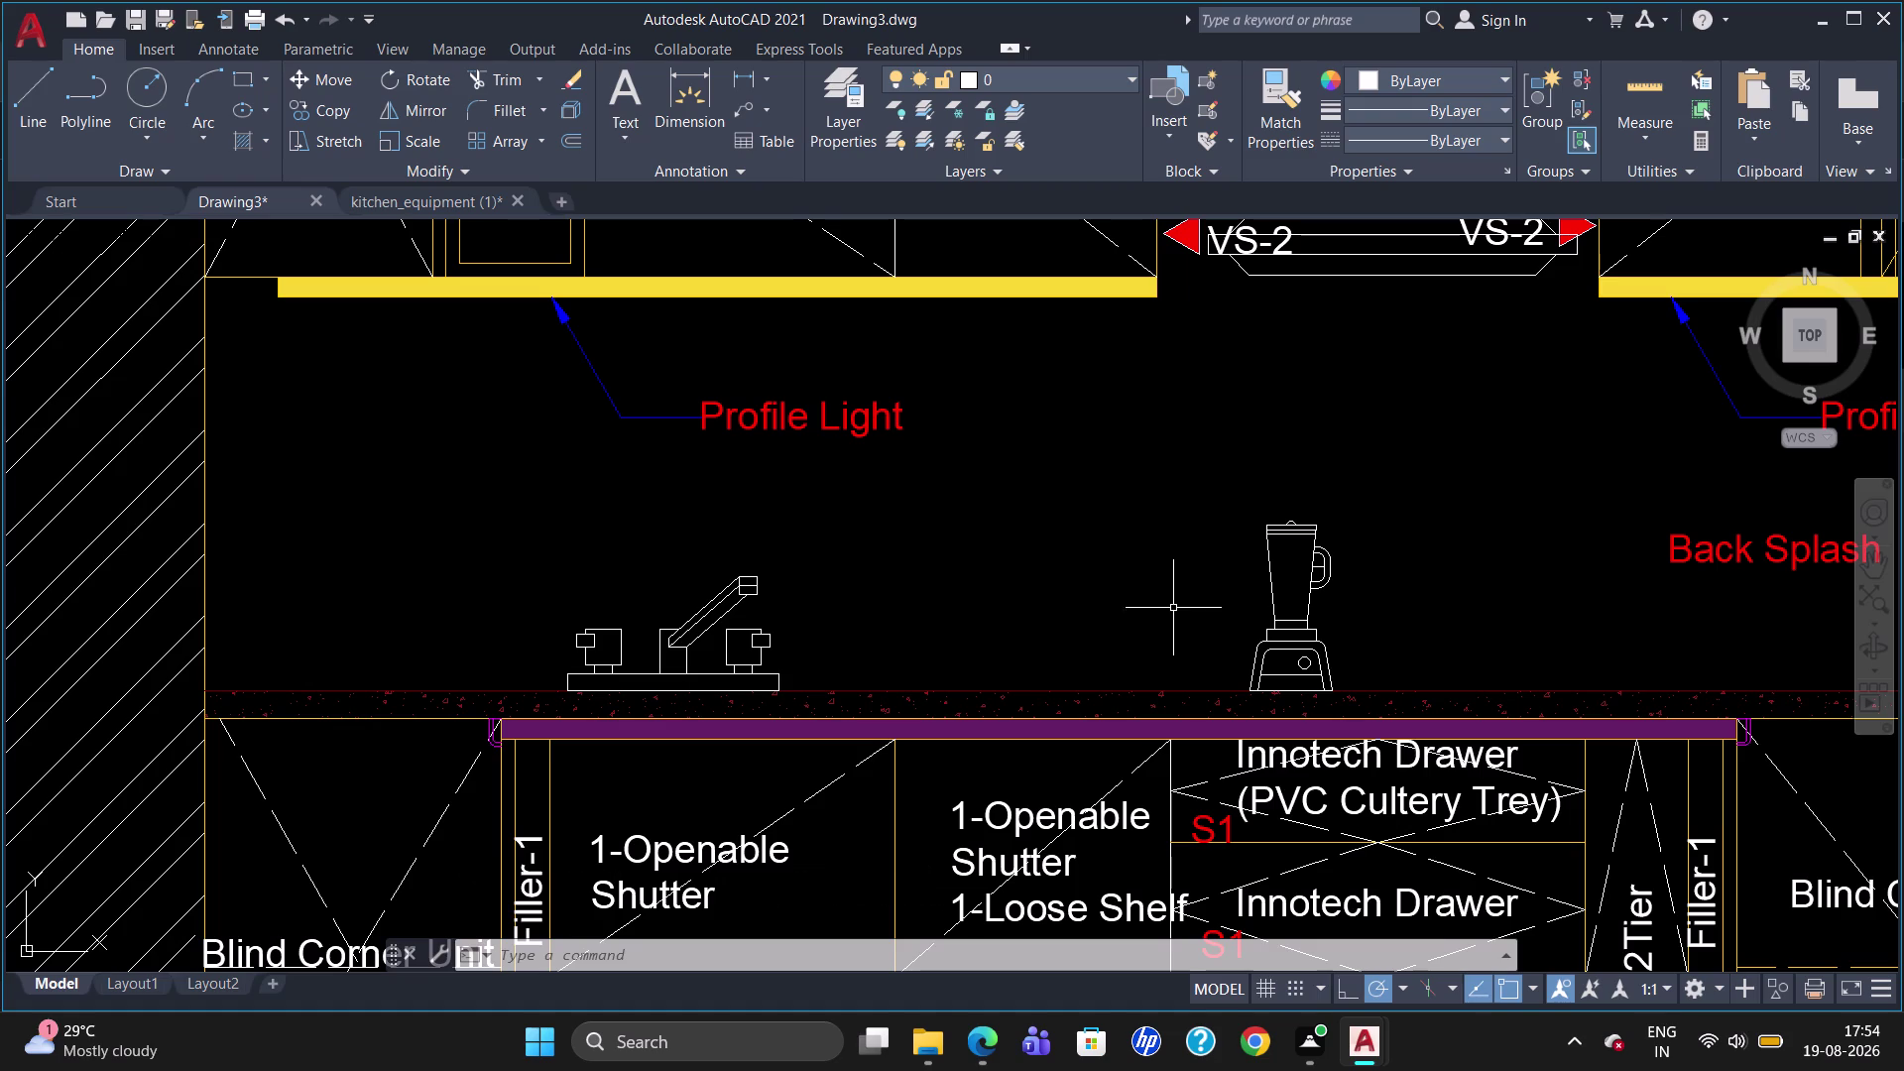
click(1302, 1043)
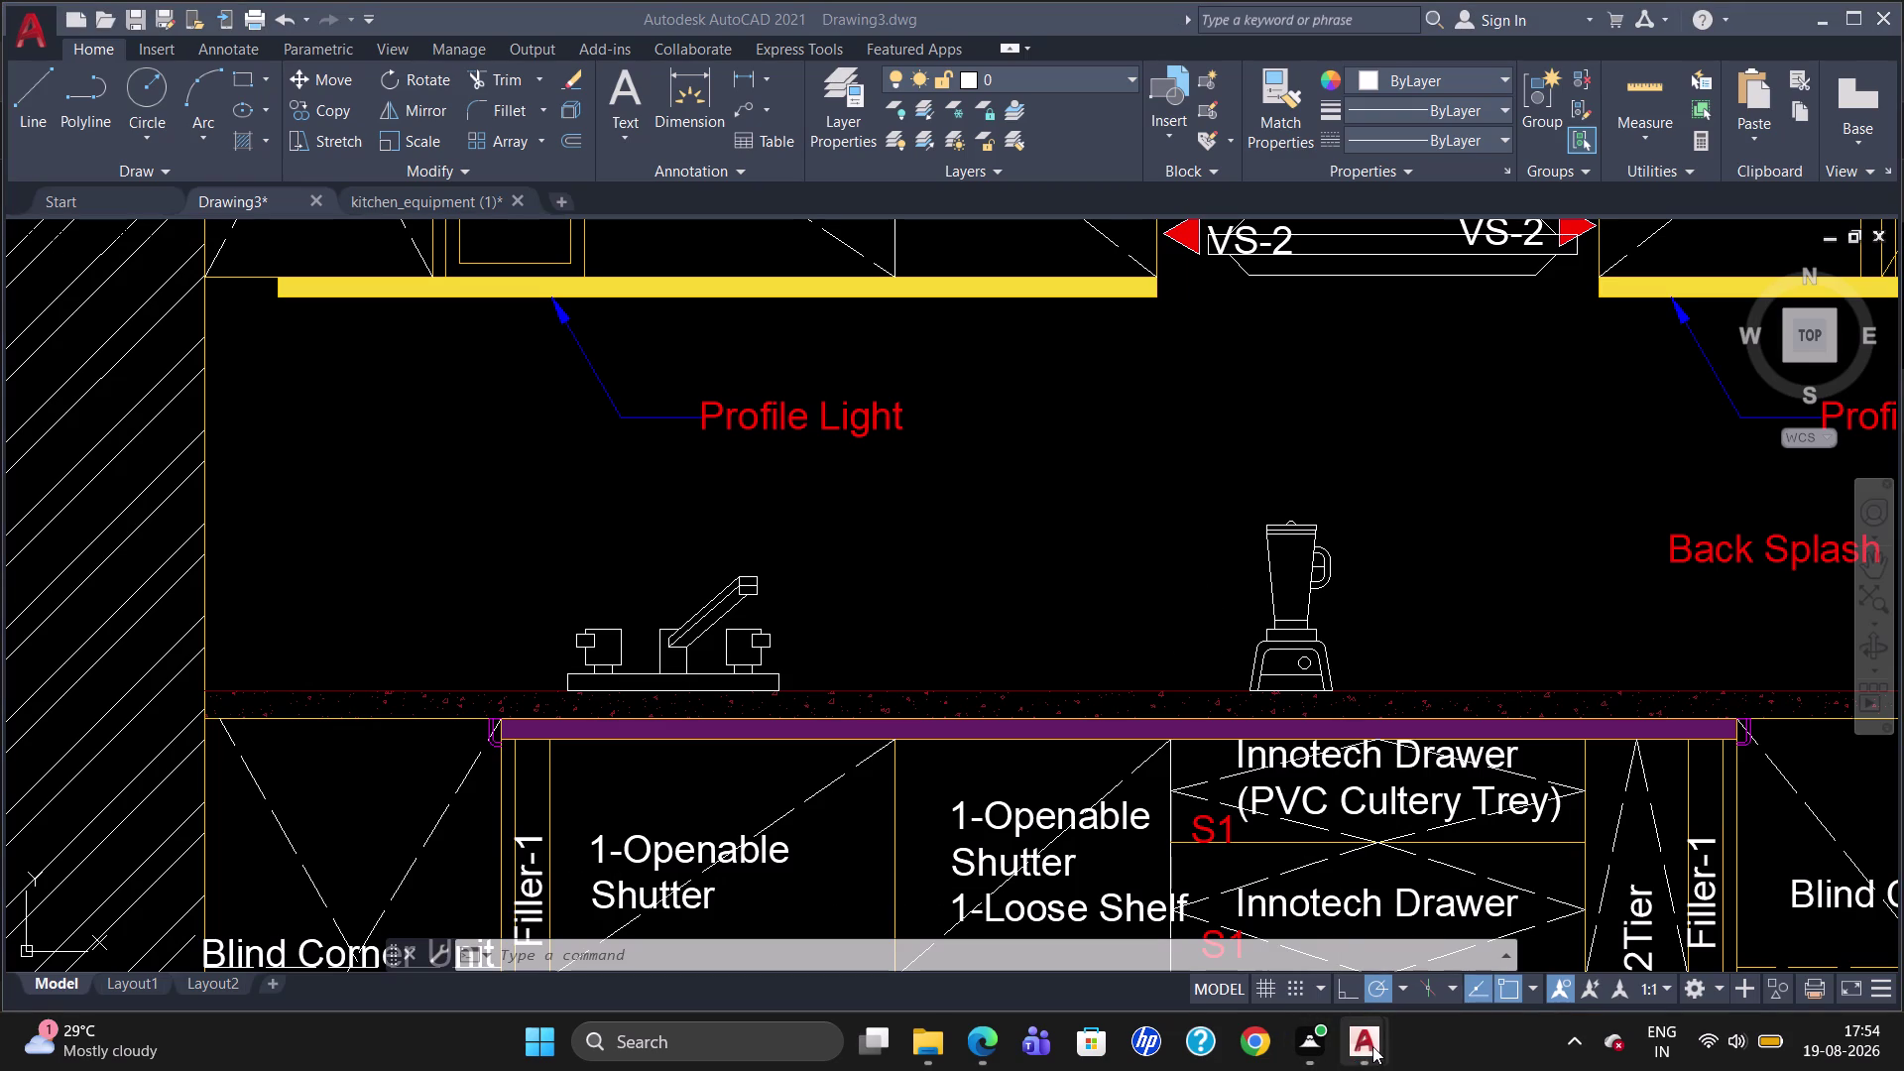